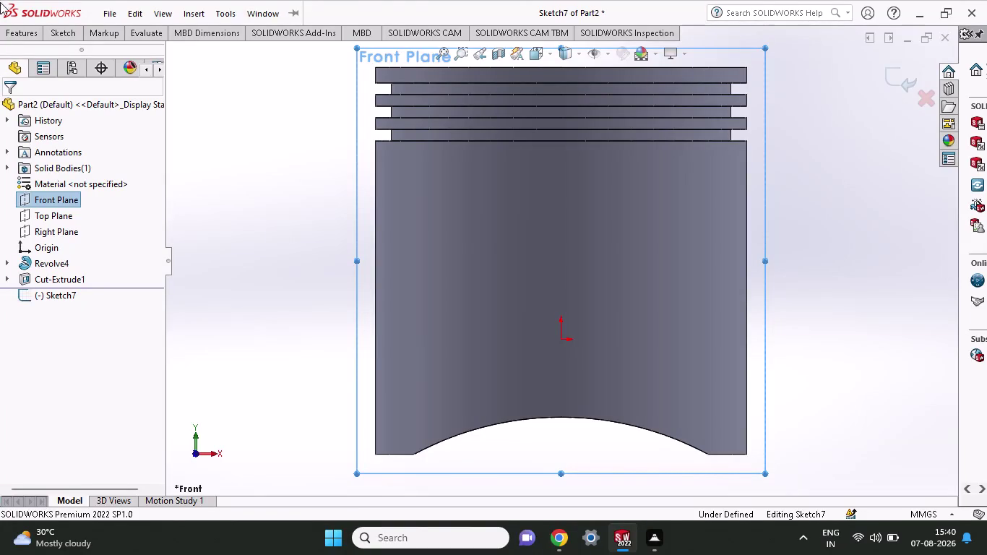
Exit Sketch7 and discard the empty sketch from the Front Plane.
click(51, 234)
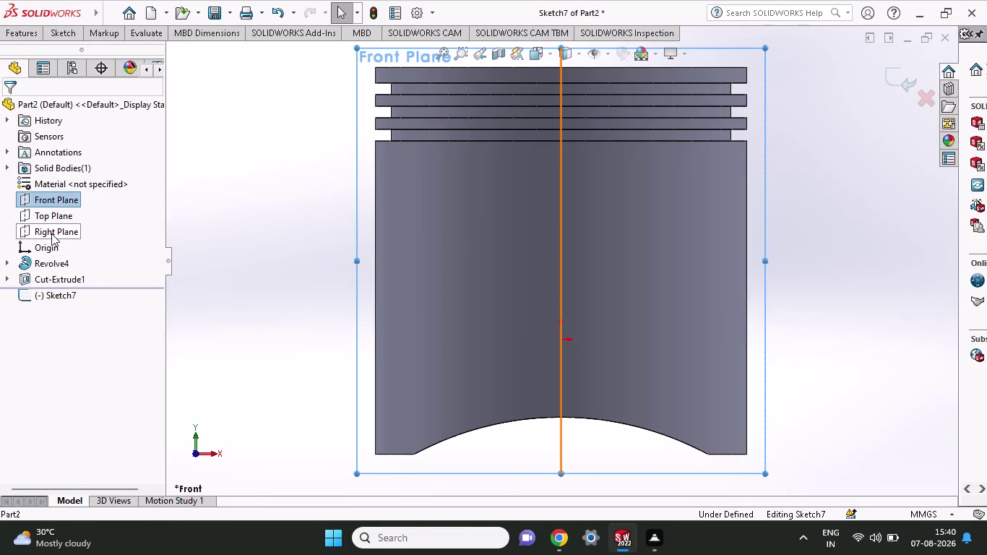
right_click(52, 233)
click(67, 215)
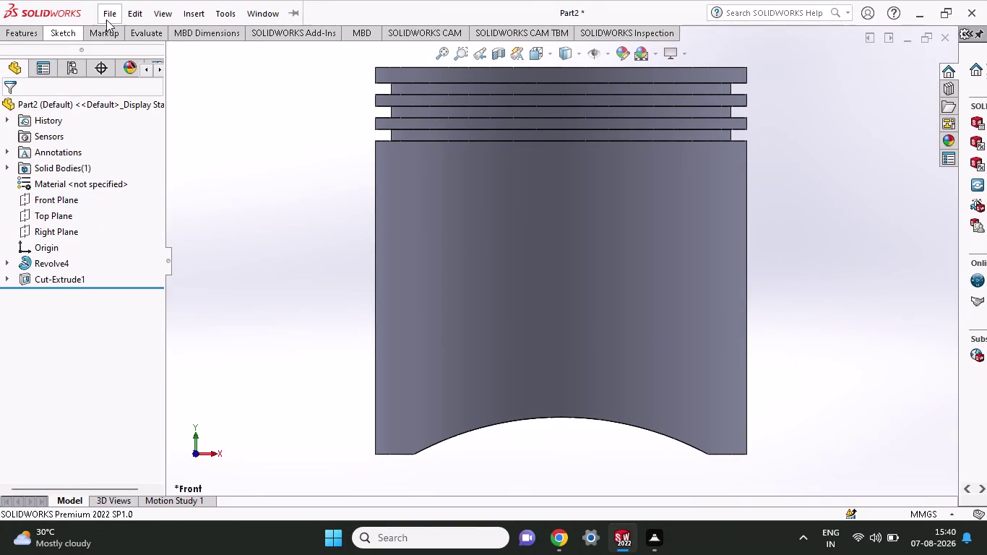
Start a new line sketch and choose the Right Plane as its sketch plane.
click(66, 35)
click(96, 53)
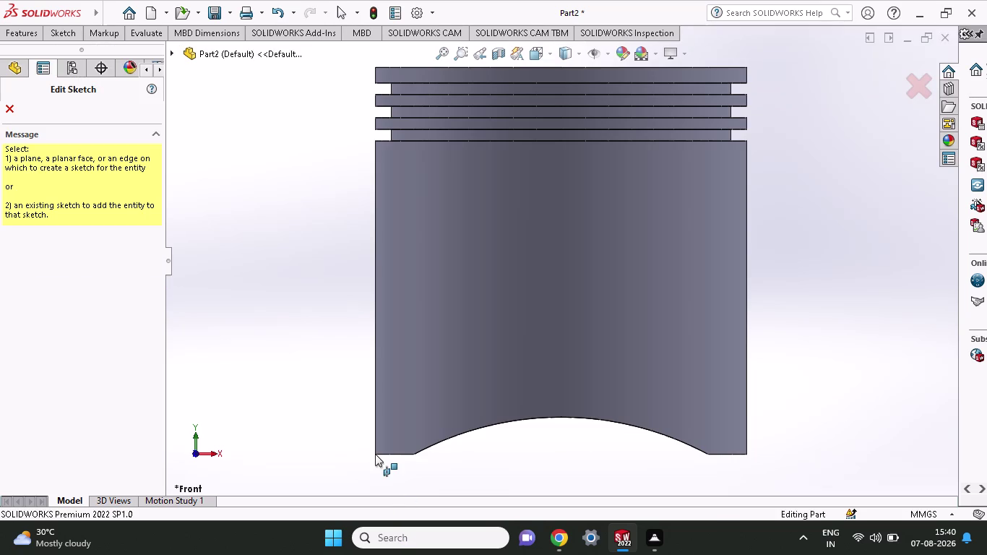
triple_click(442, 233)
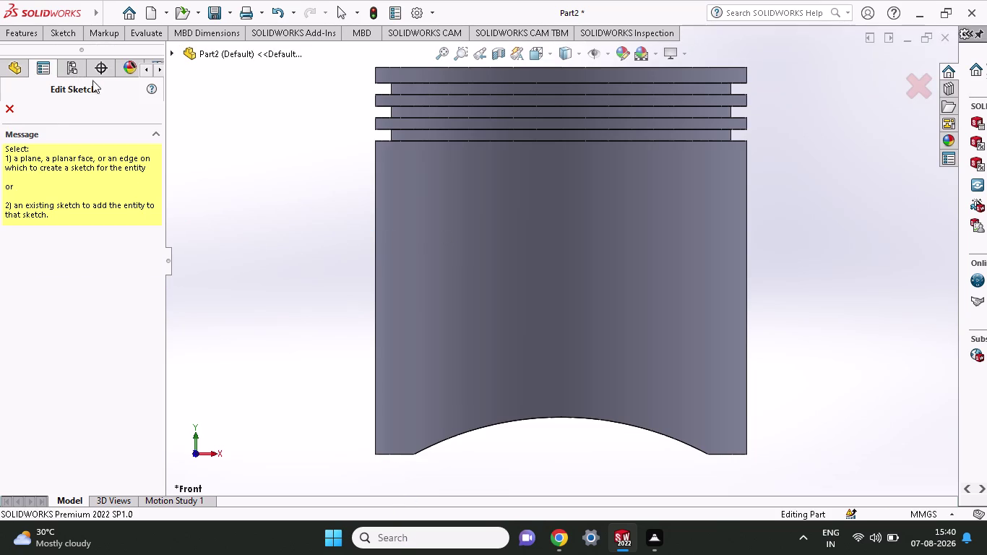
click(7, 111)
click(63, 34)
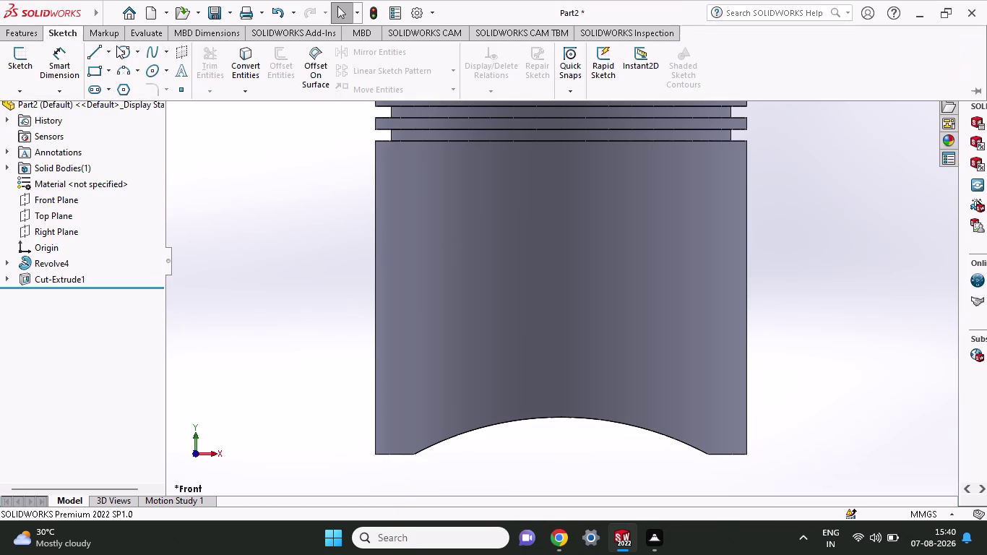
click(93, 52)
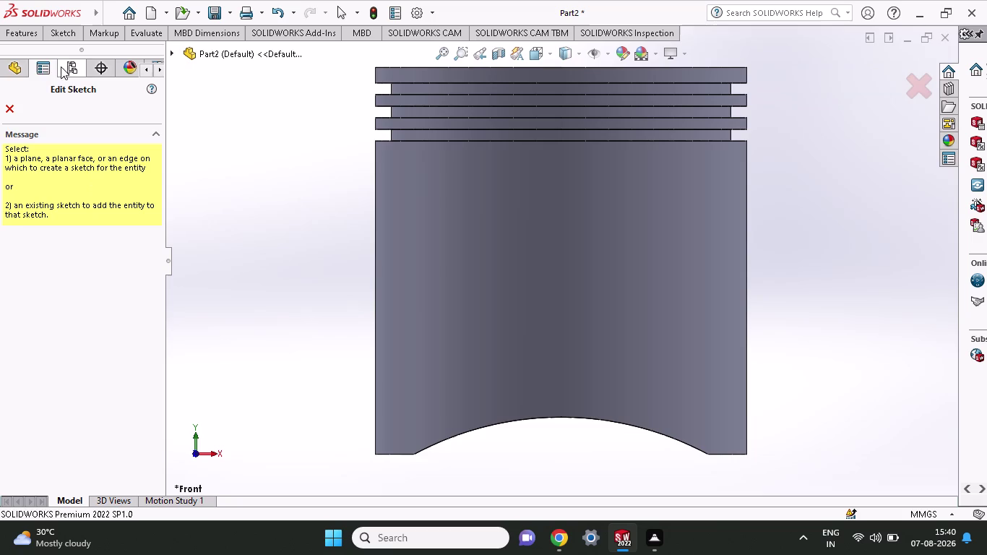
click(18, 69)
click(51, 232)
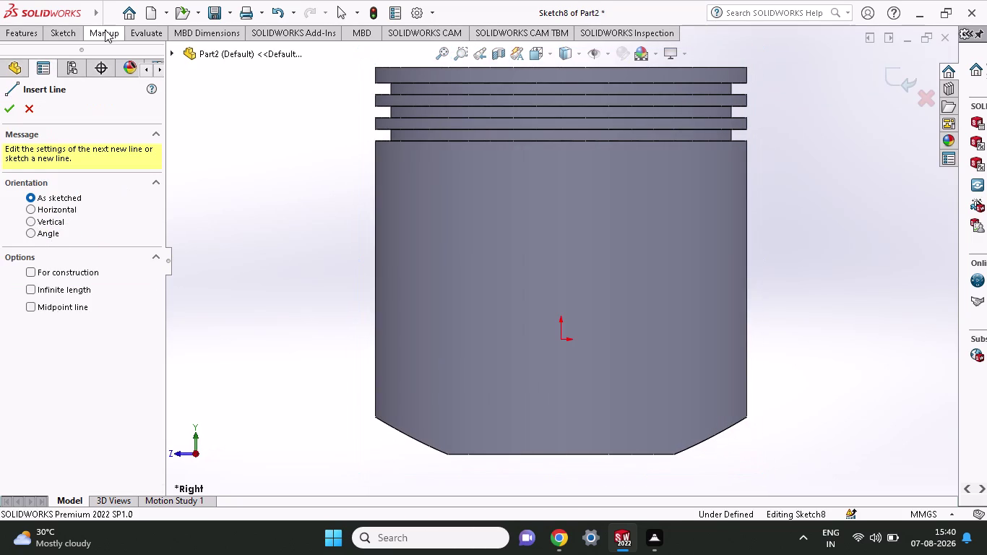
Abandon a stray angled line started at the skirt's left corner.
click(66, 29)
click(98, 55)
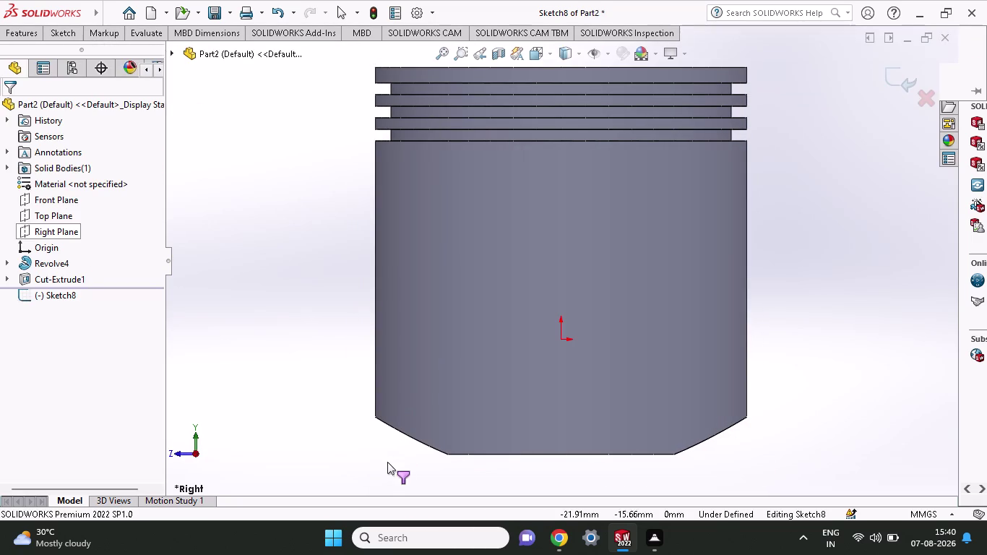
click(375, 416)
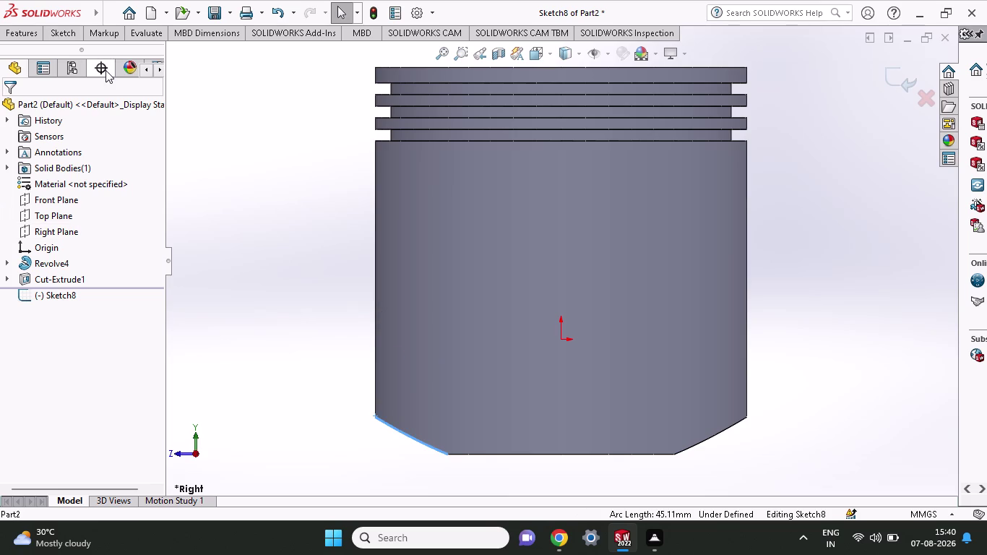
click(57, 40)
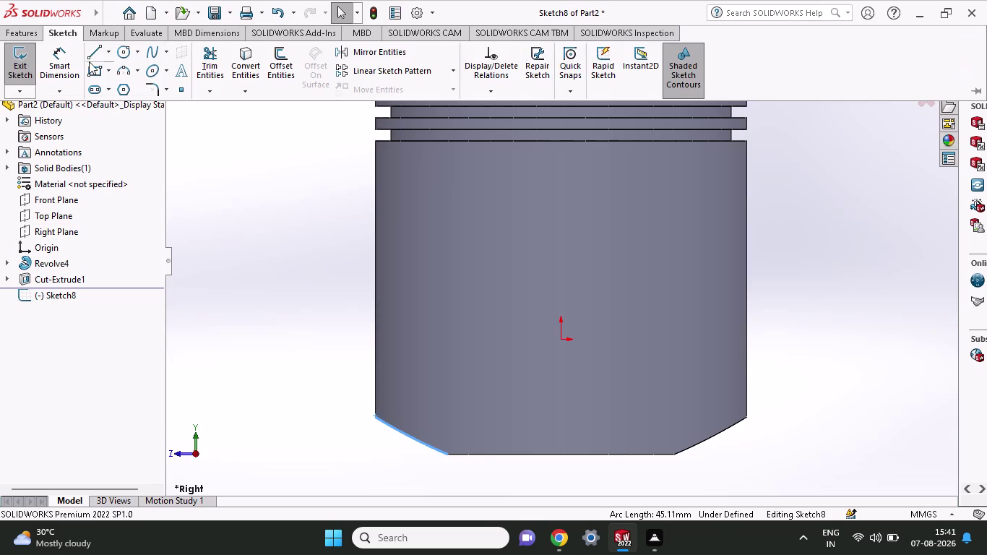
click(91, 55)
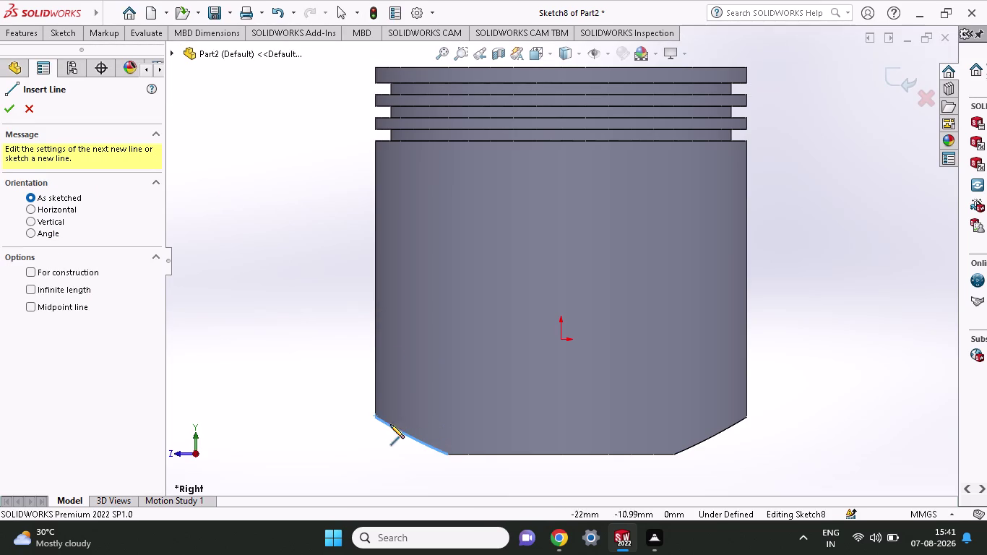
click(374, 415)
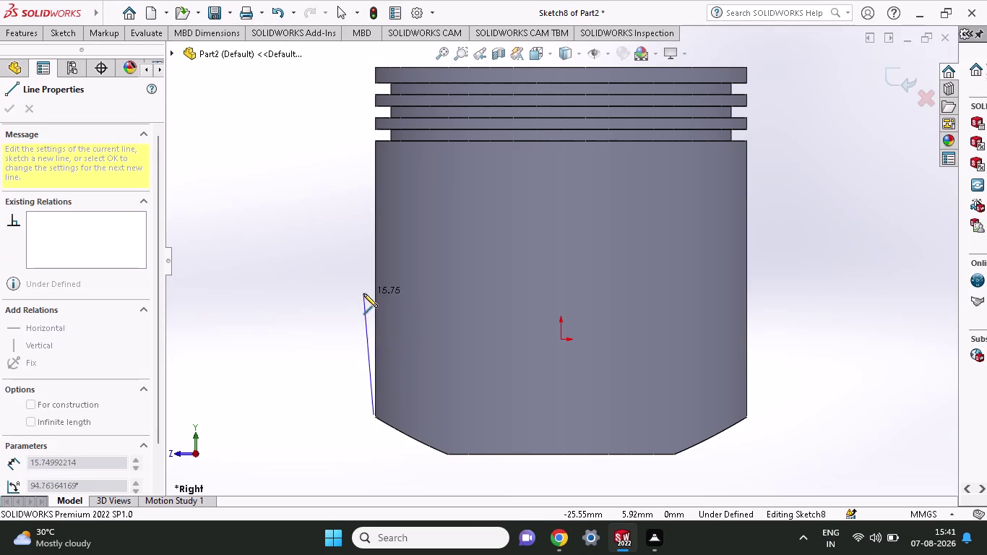
key(Escape)
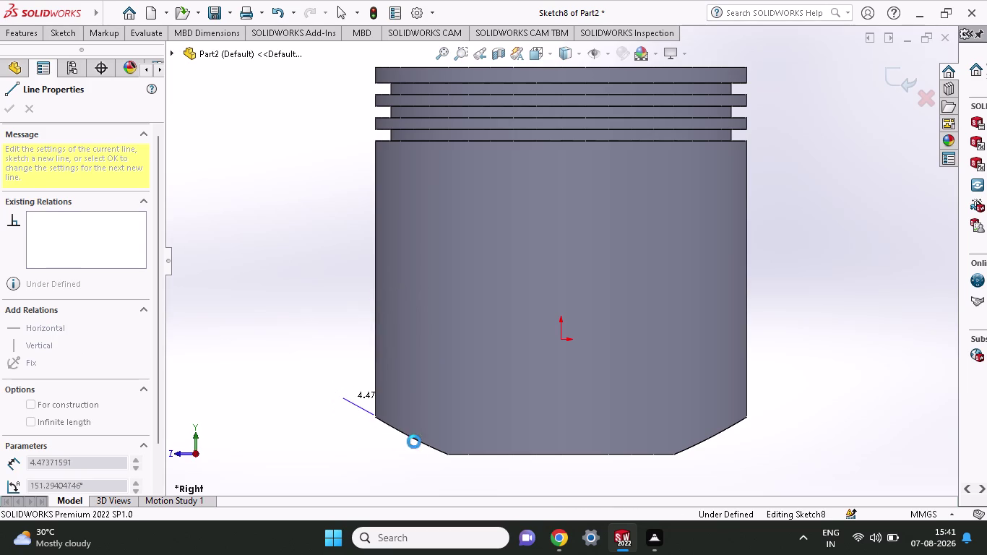
click(67, 34)
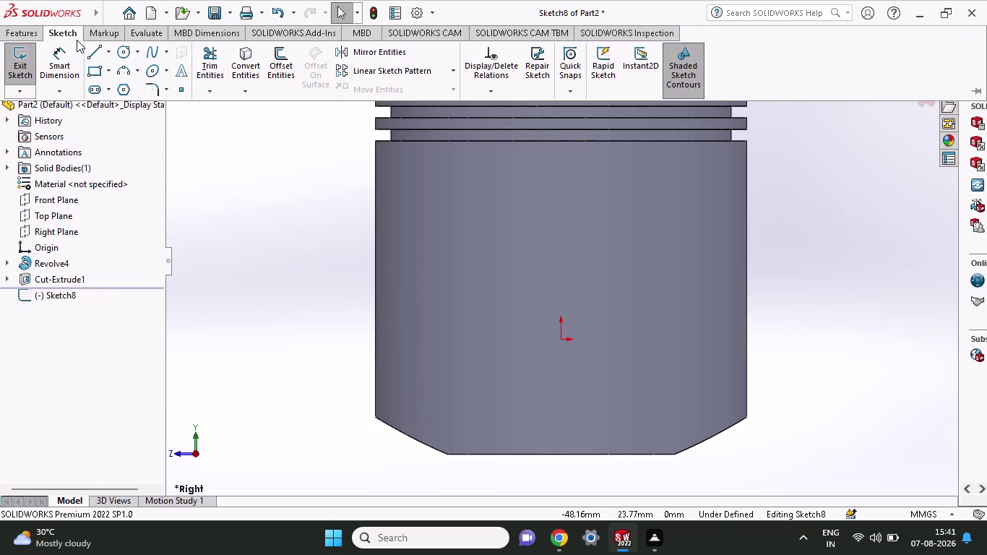
Draw a vertical line up from the lower chamfer corner, then a horizontal line to the left edge.
click(95, 53)
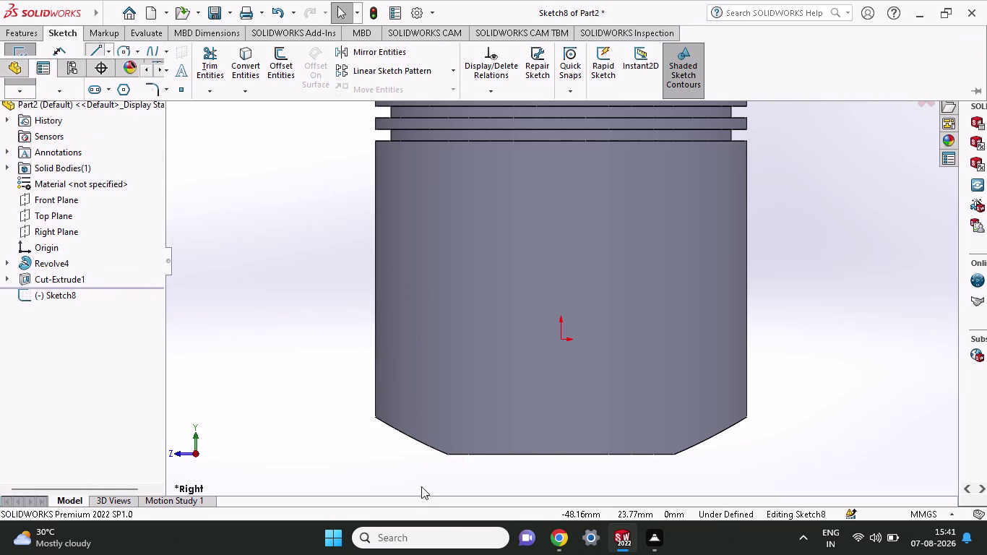
click(445, 454)
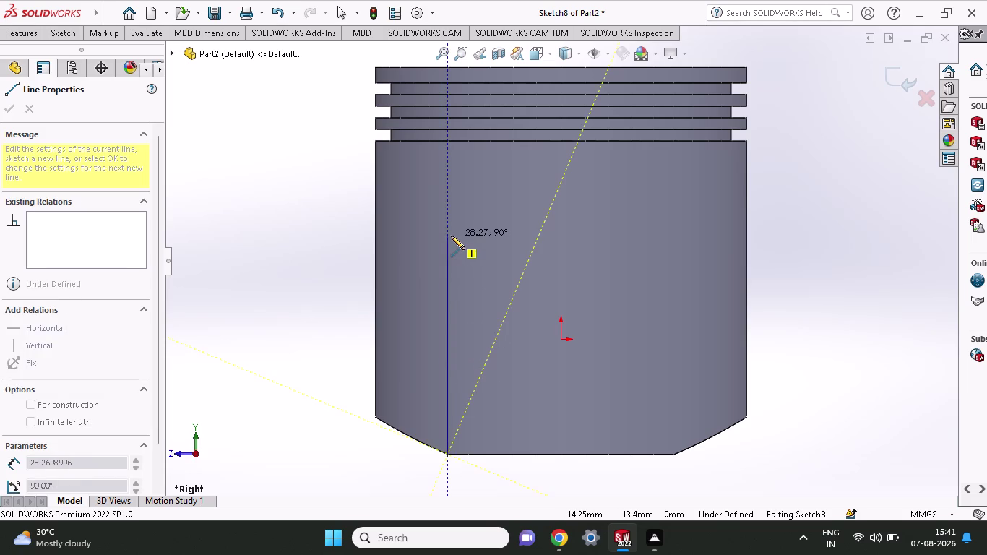
click(451, 236)
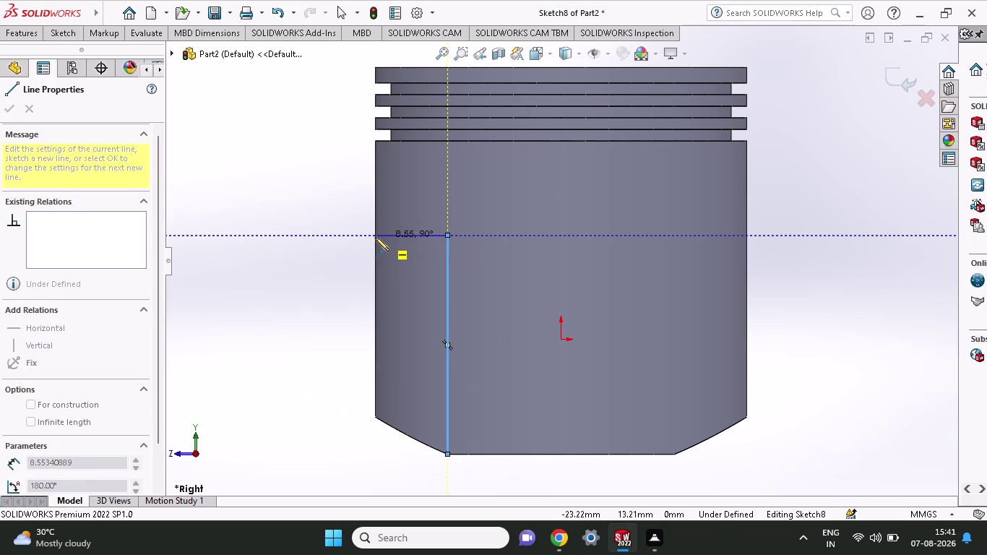
click(375, 237)
key(Escape)
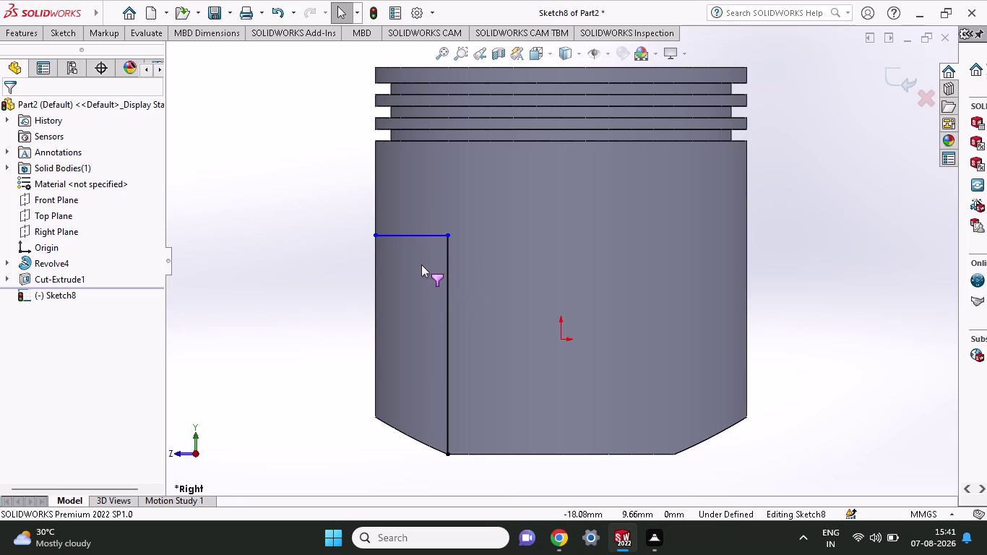
click(60, 32)
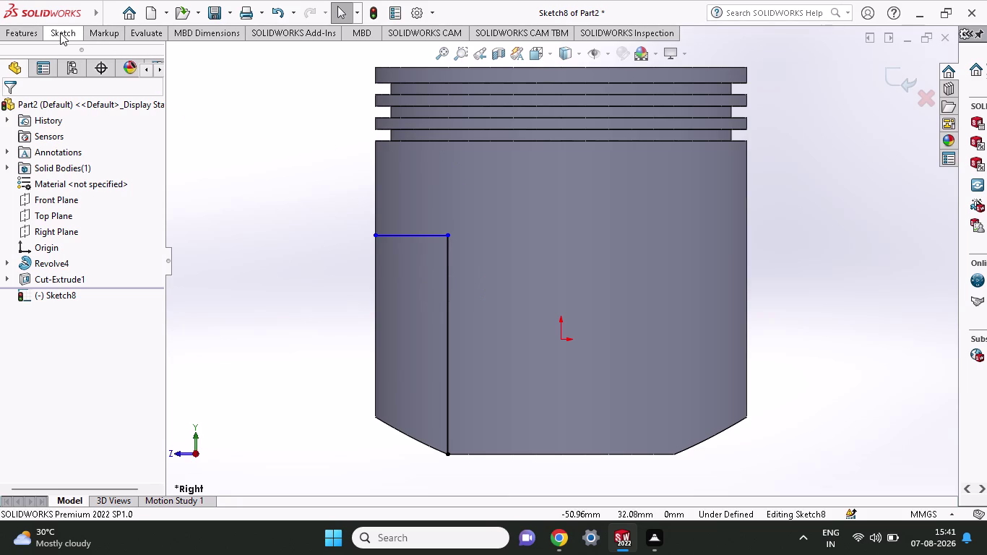
click(52, 63)
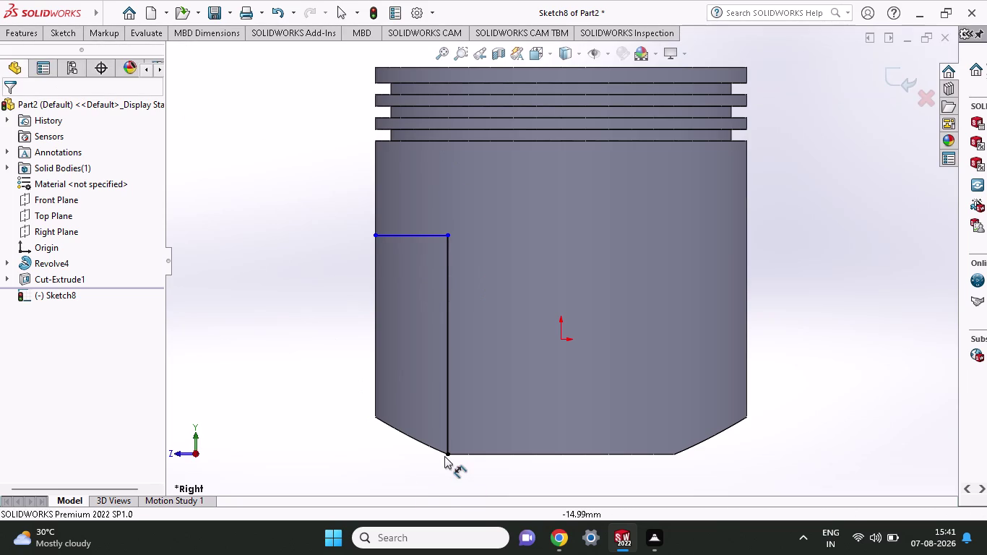
click(447, 456)
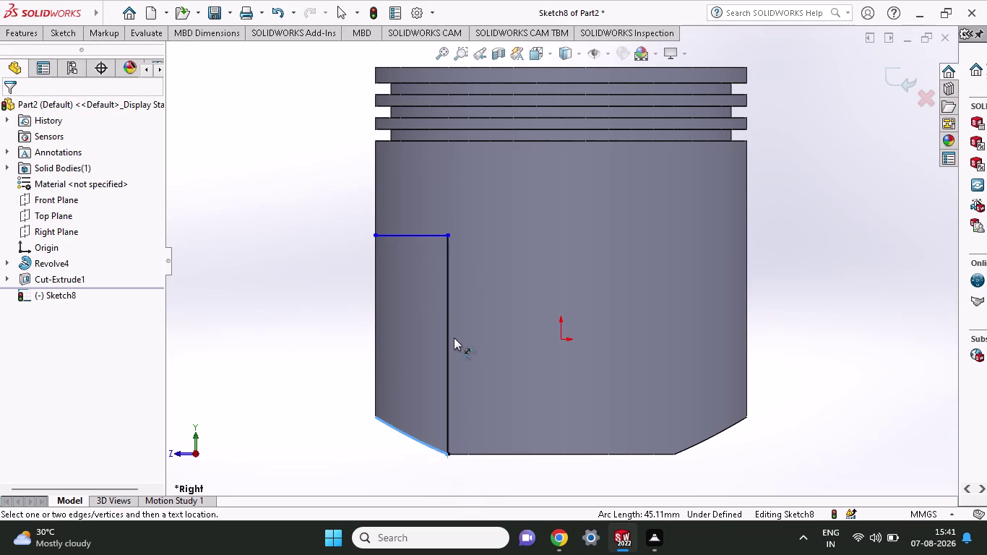
click(446, 235)
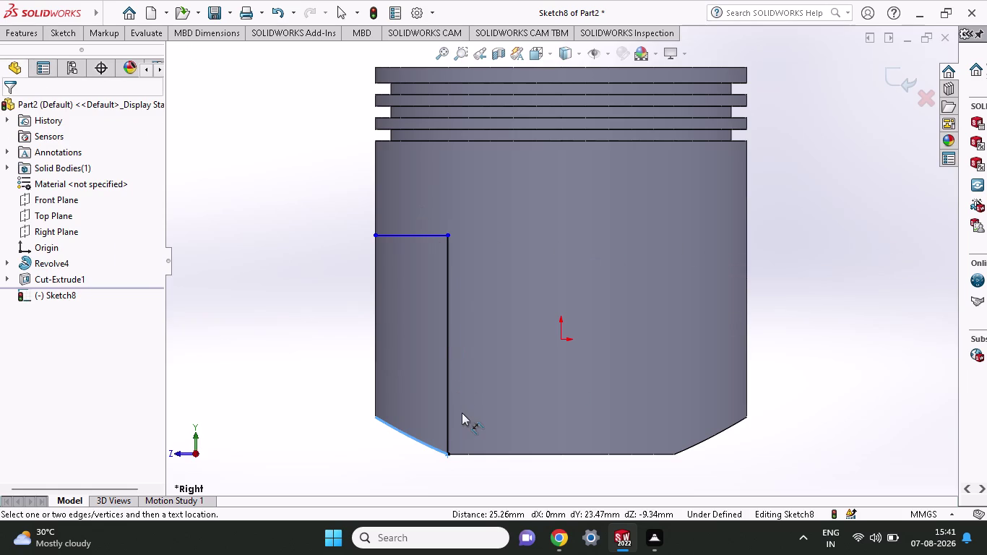
click(448, 453)
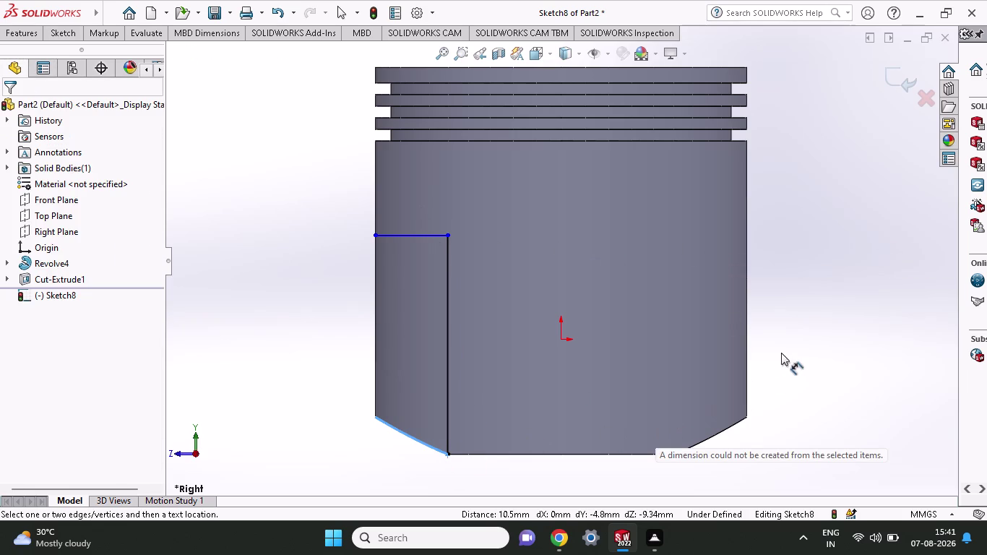
key(Escape)
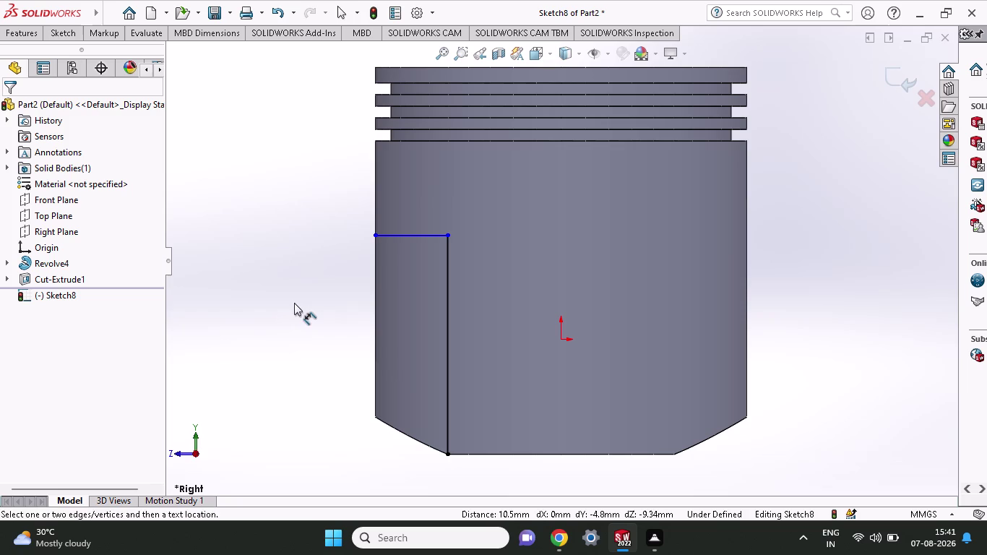
key(Escape)
key(Escape)
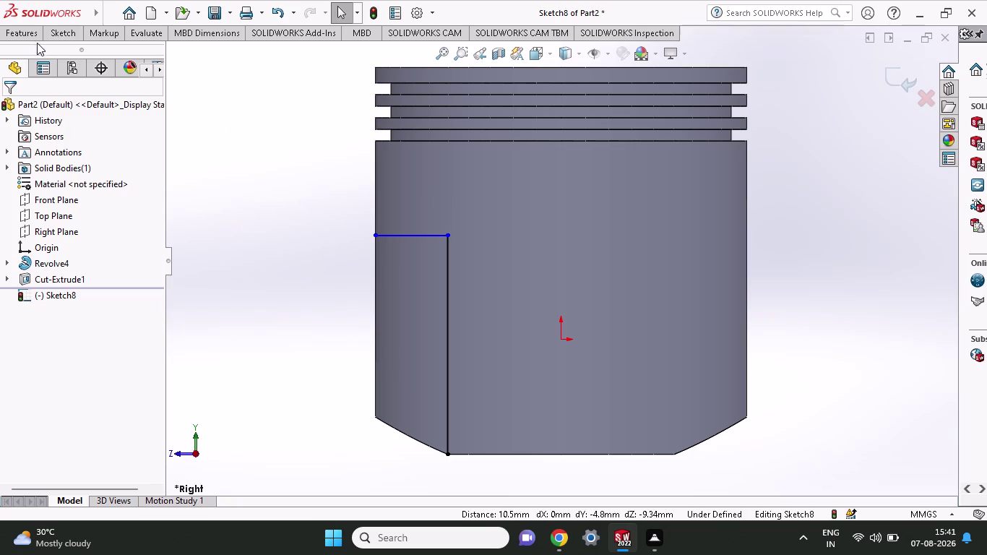
click(27, 39)
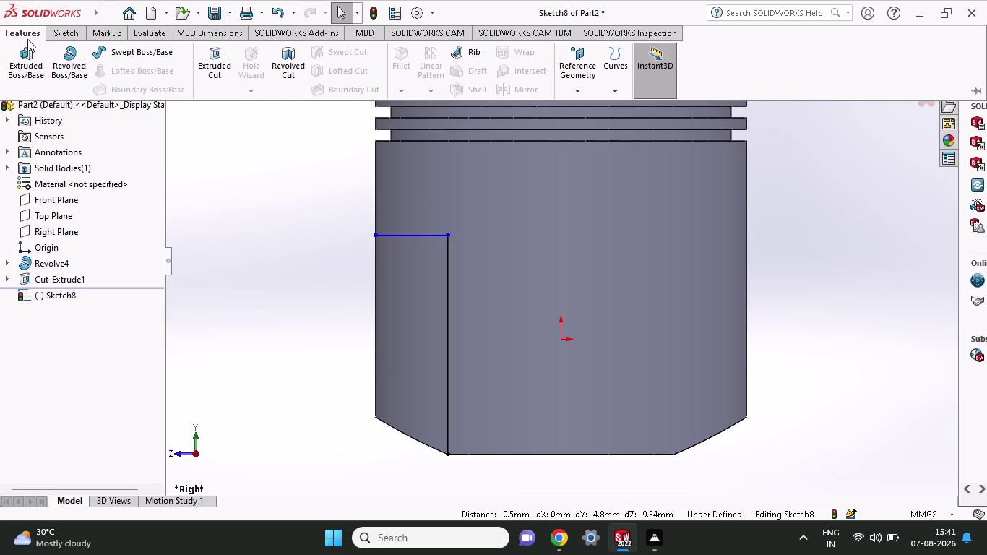
click(60, 33)
click(61, 55)
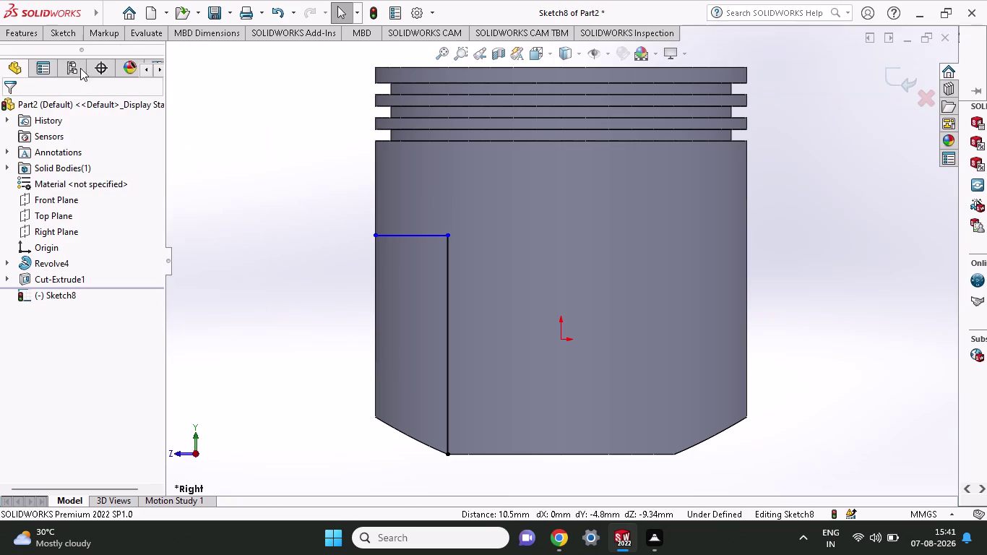
click(448, 234)
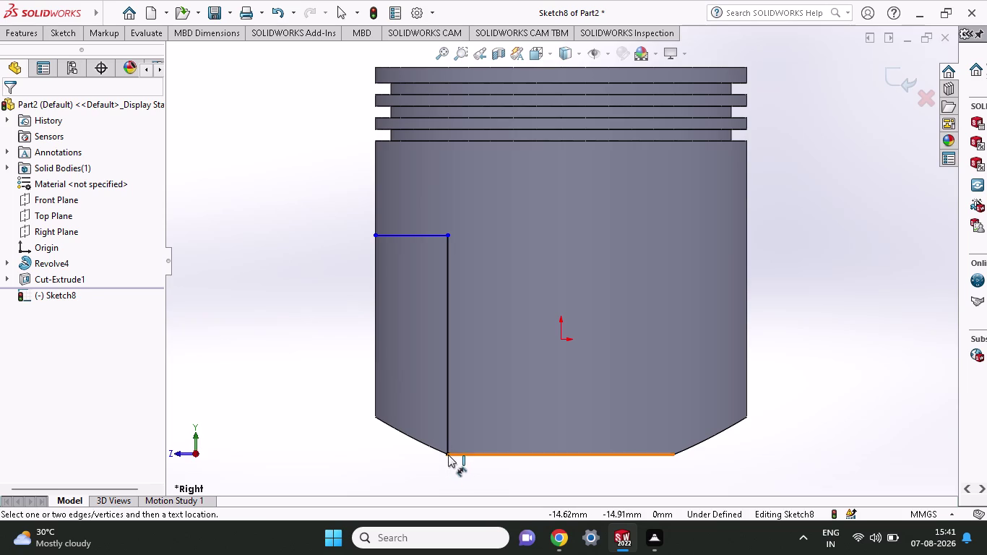
click(448, 454)
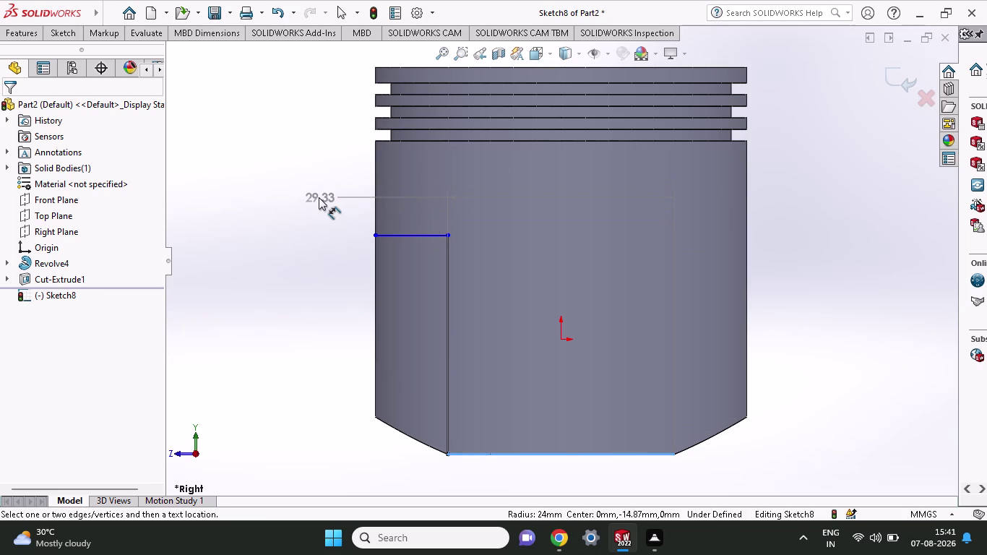
key(Escape)
key(Escape)
key(Escape)
key(Escape)
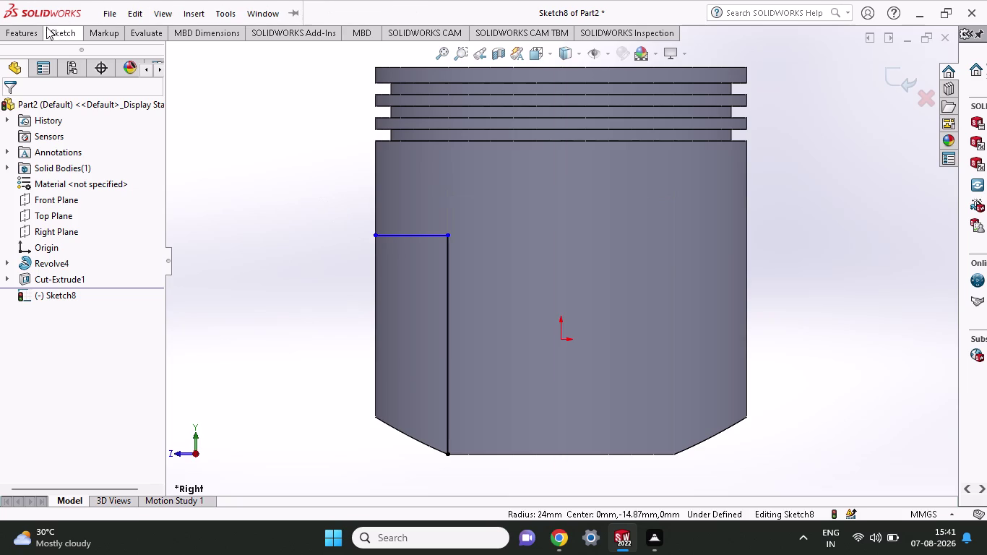
click(52, 33)
click(62, 55)
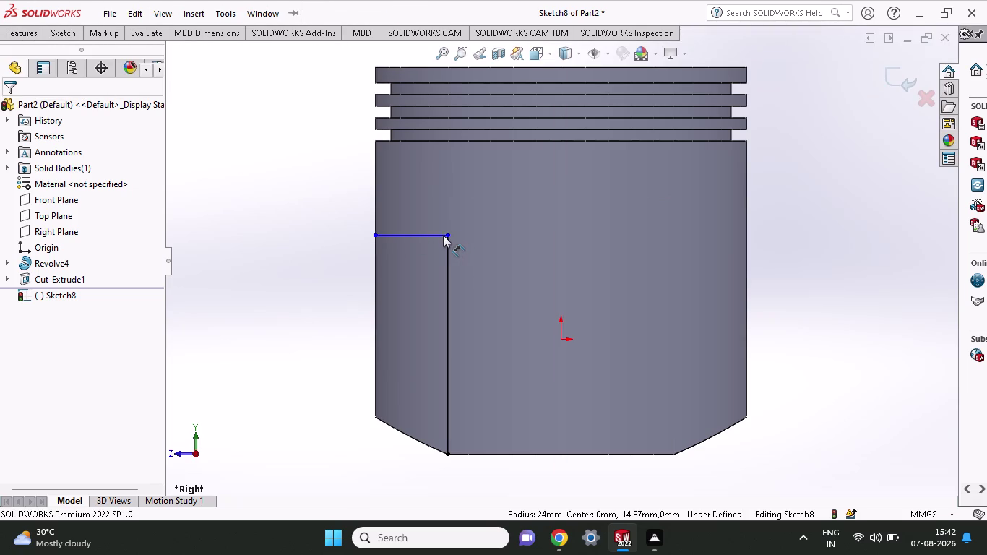
click(447, 235)
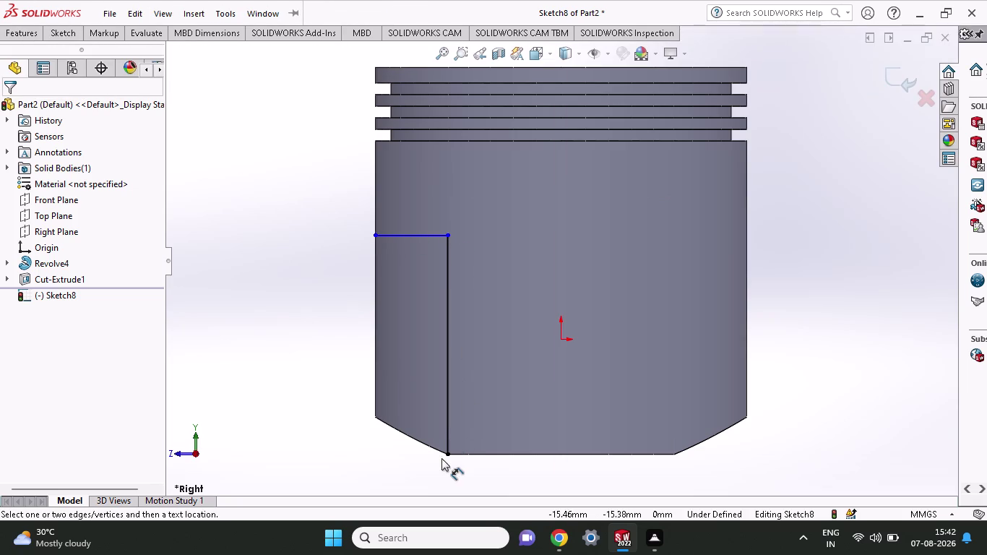
click(449, 453)
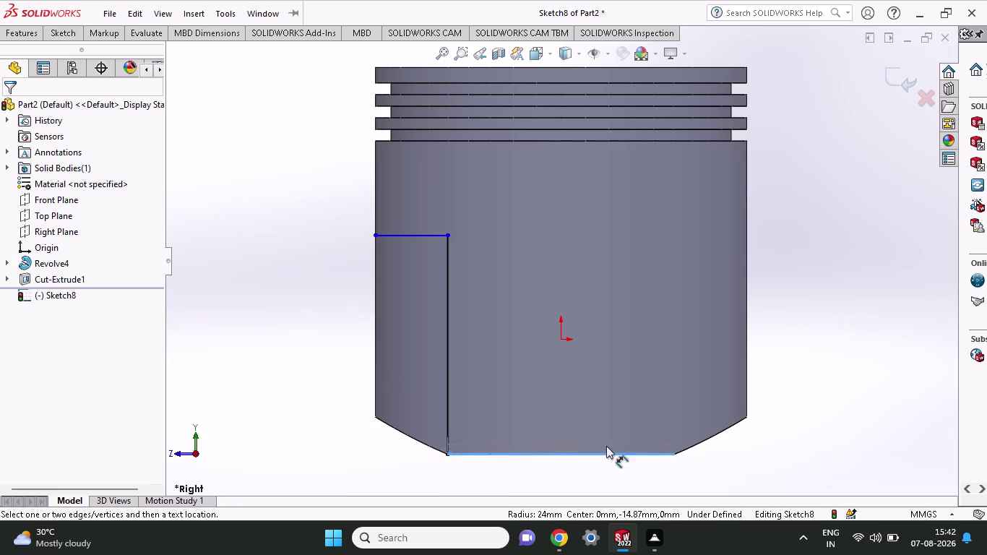
key(Escape)
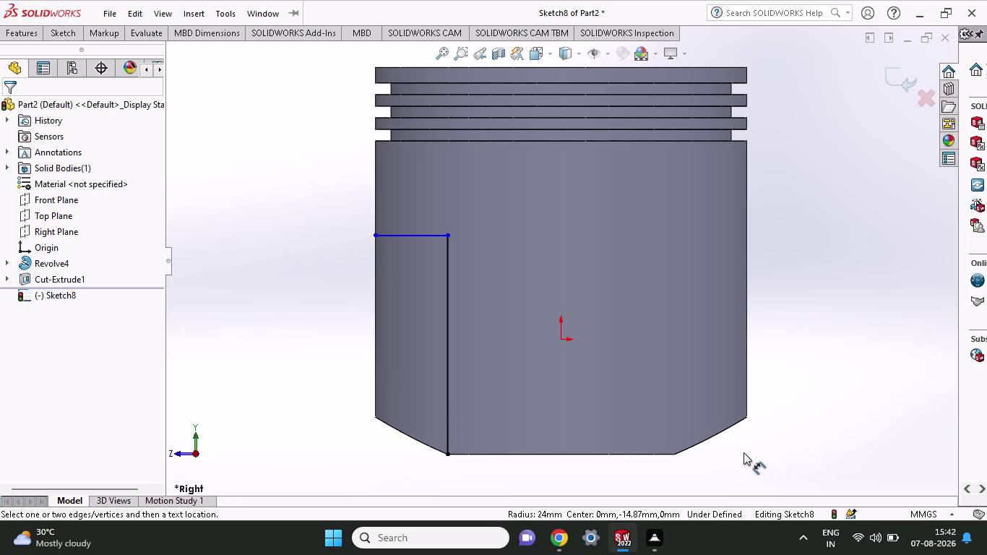
key(Escape)
key(Escape)
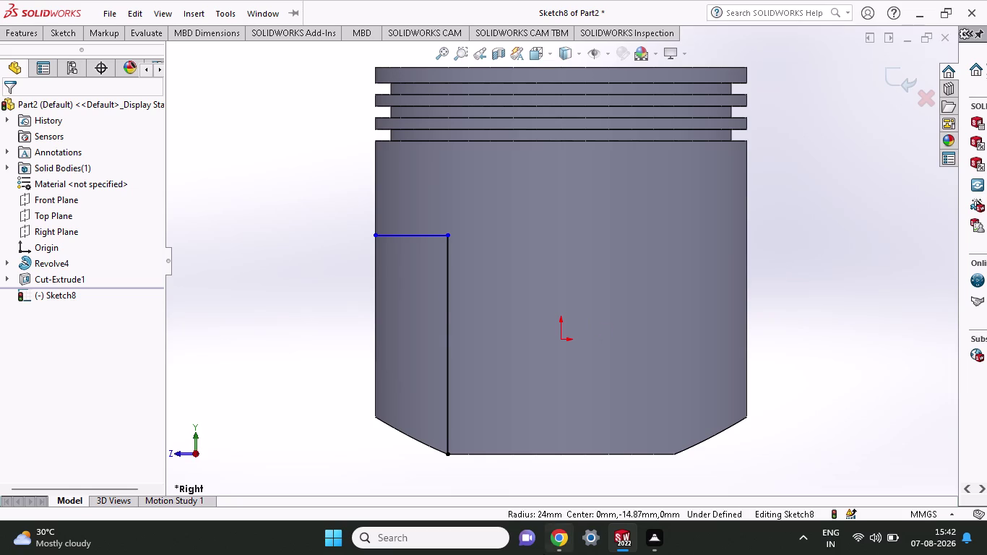
click(75, 30)
click(76, 61)
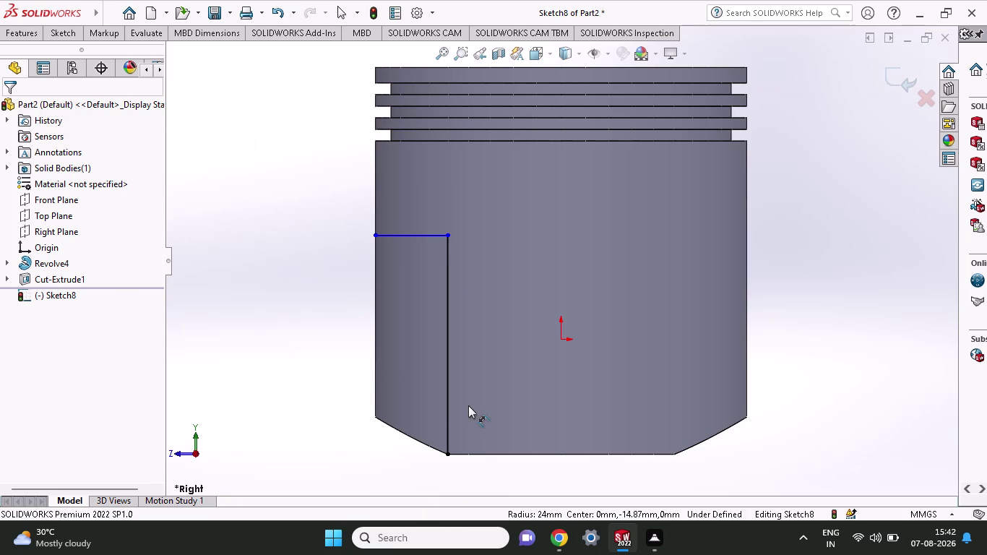
click(445, 232)
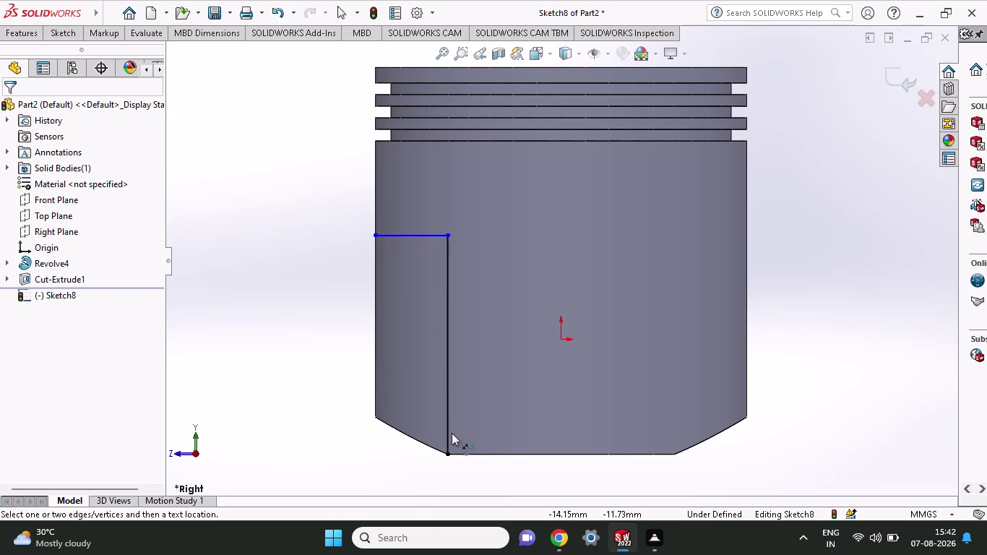
click(447, 452)
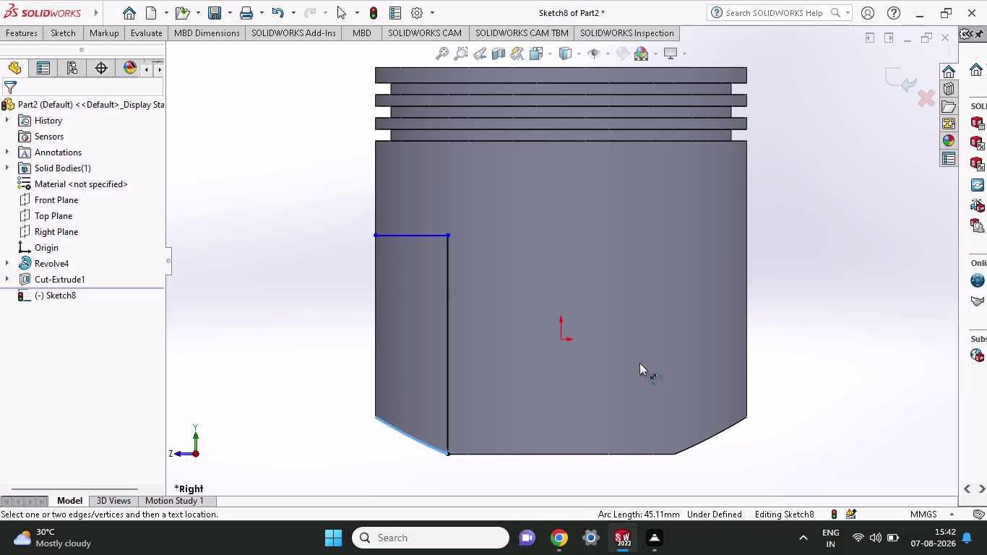
click(447, 235)
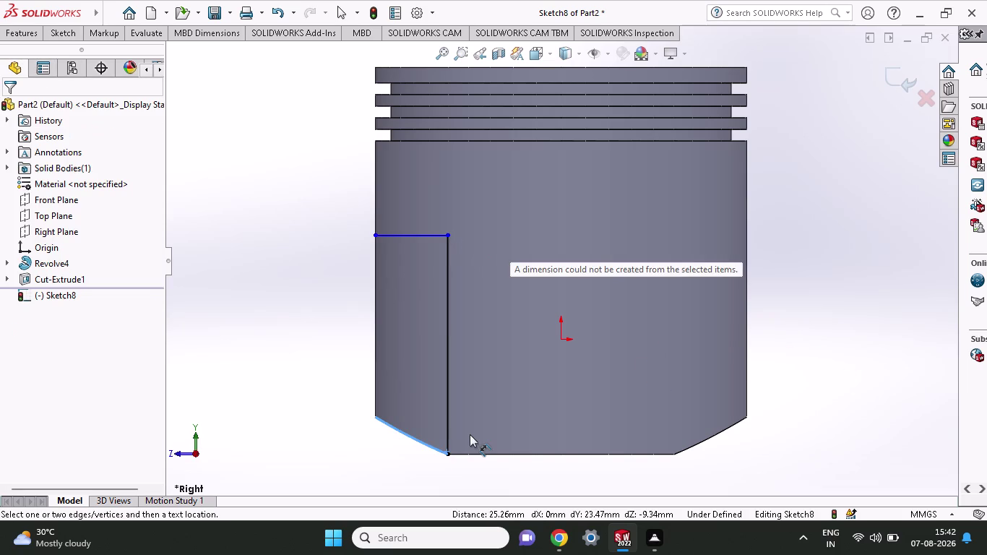
click(447, 454)
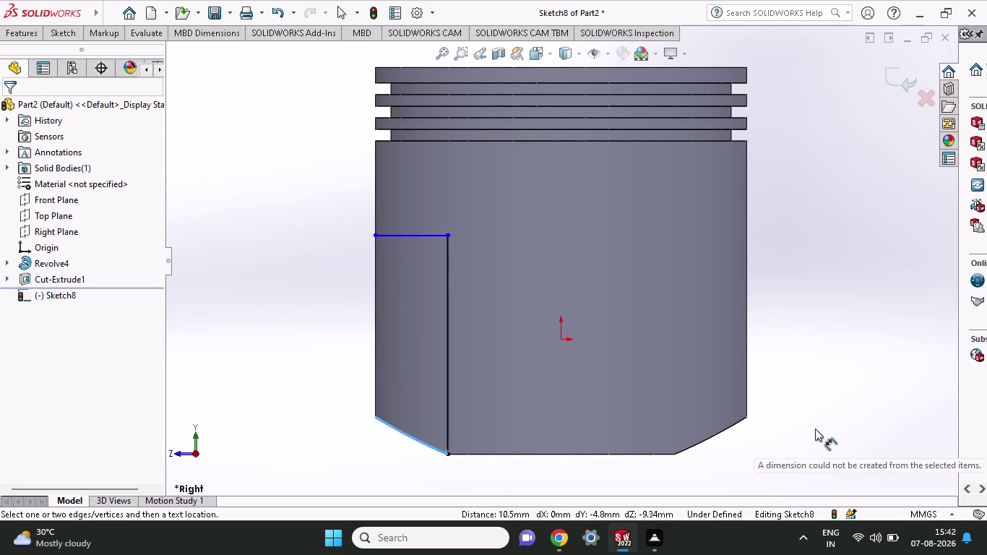
key(Escape)
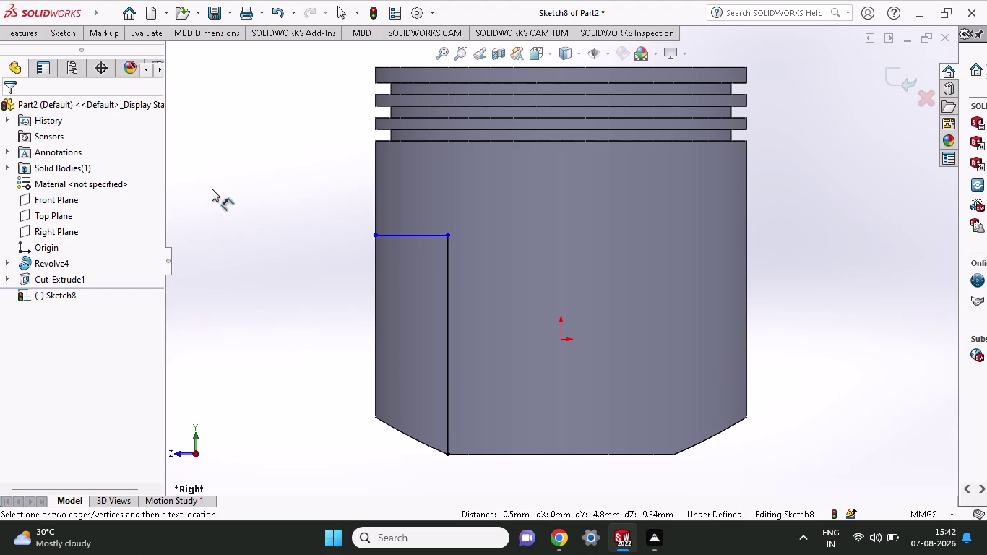
Cancel active commands and click and drag on Sketch8's lines over the piston.
key(Escape)
right_click(250, 167)
key(Escape)
key(Escape)
key(Escape)
key(Escape)
key(Escape)
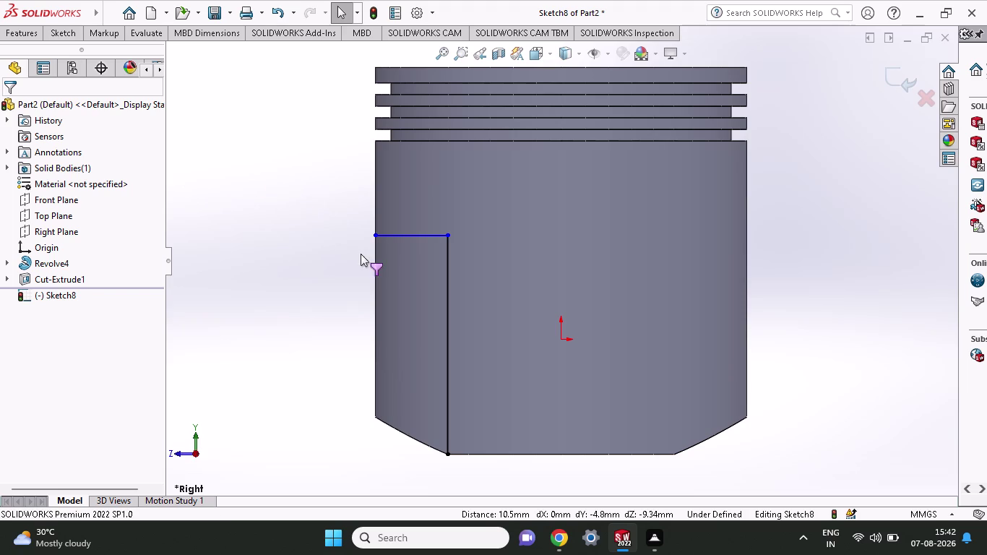
key(Escape)
key(Escape)
click(62, 38)
click(71, 61)
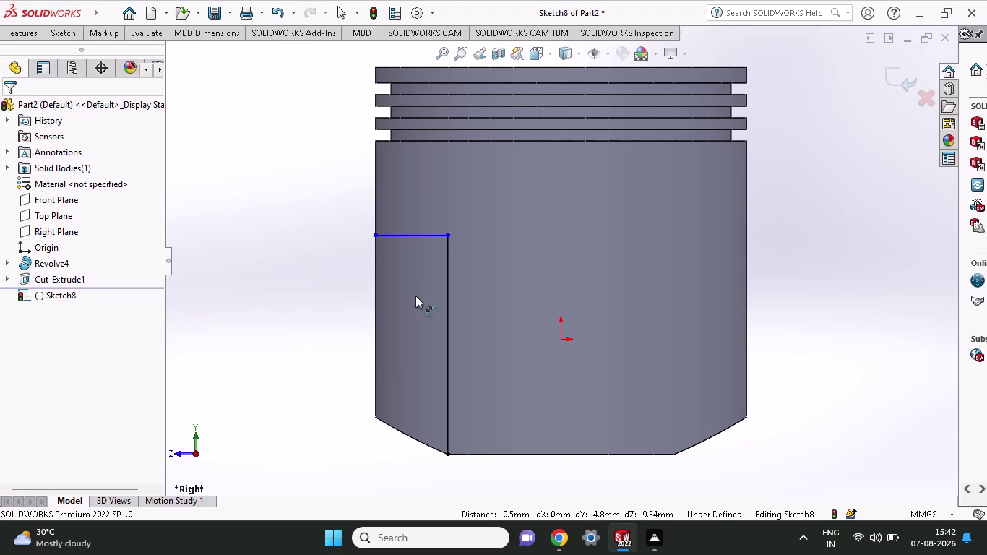
click(447, 298)
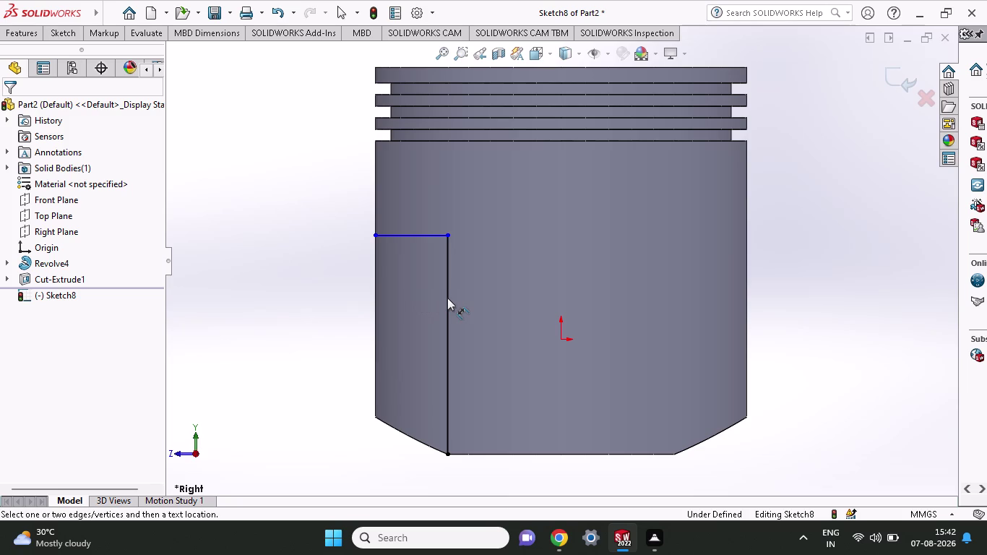
click(447, 298)
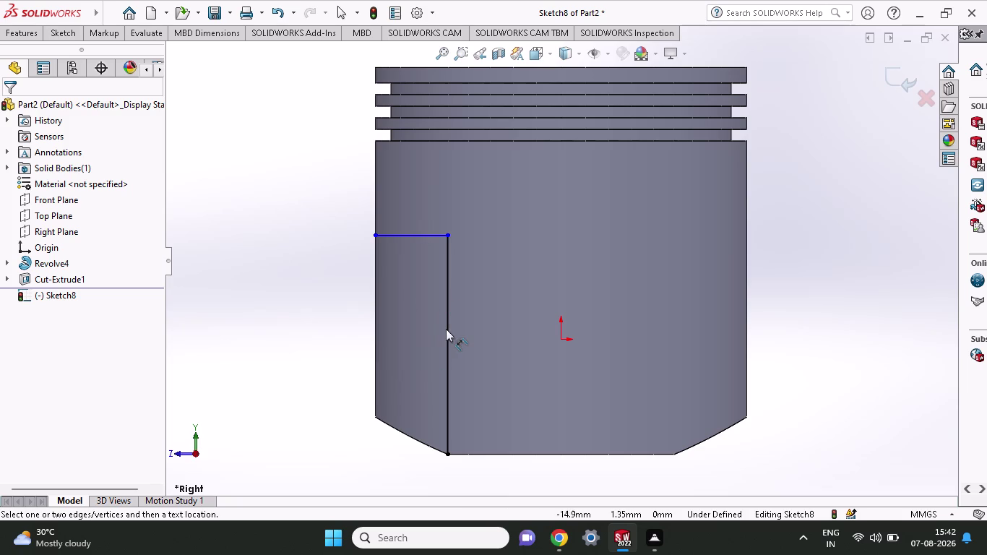
click(446, 329)
drag(448, 327, 712, 314)
key(Escape)
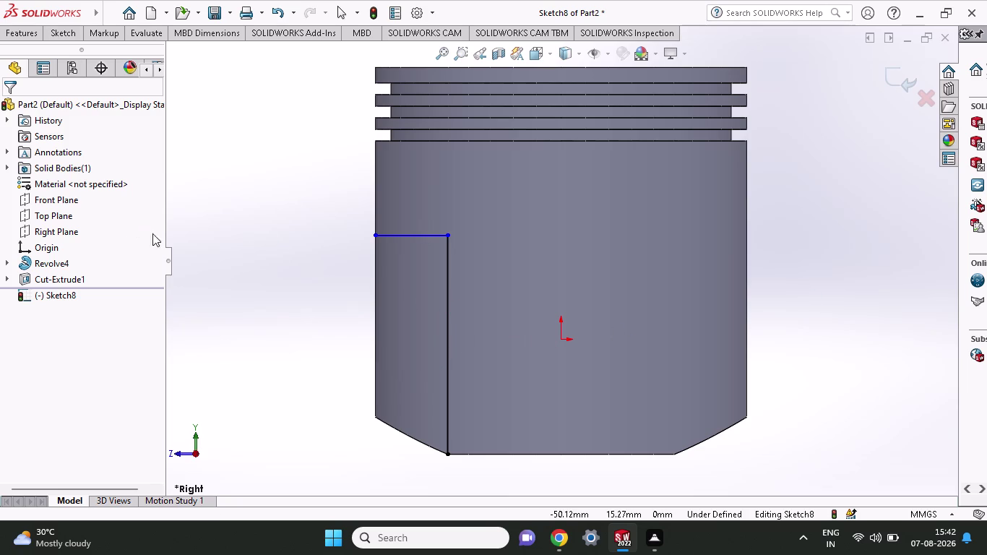
Leave Sketch8 through its shortcut menu and undo its two lines.
right_click(195, 224)
click(225, 232)
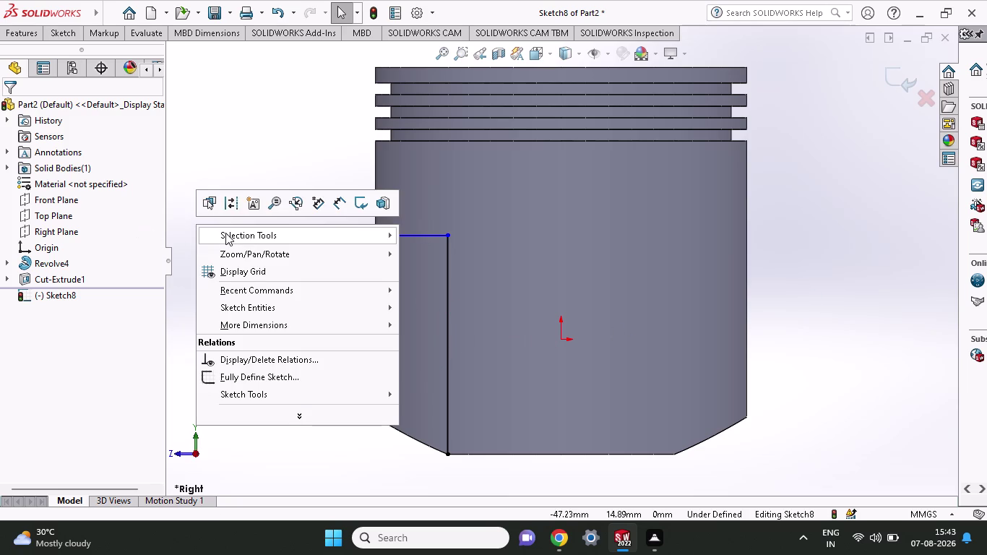
double_click(226, 233)
key(Escape)
key(Escape)
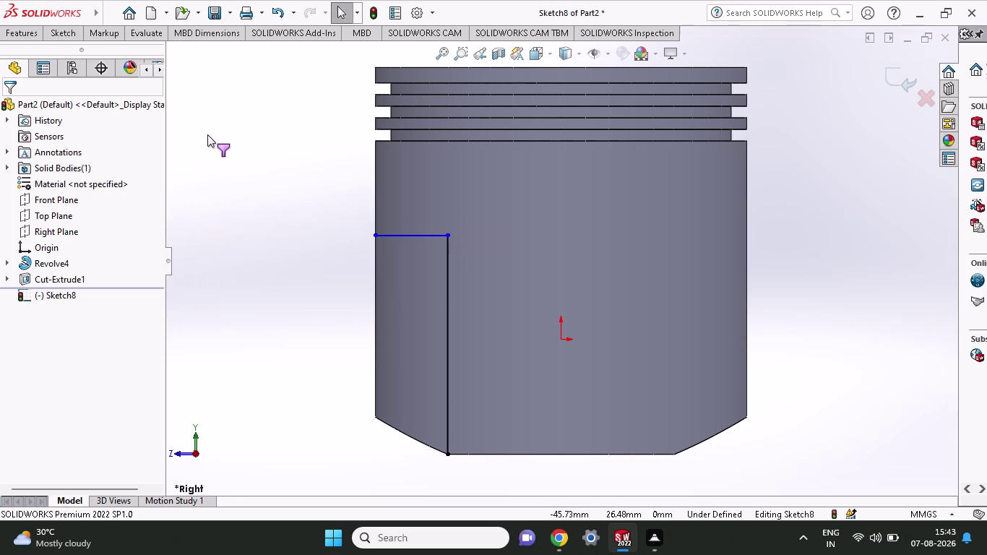
key(ctrl+z)
key(ctrl+z)
key(ctrl+z)
key(ctrl+z)
key(ctrl+z)
key(ctrl+z)
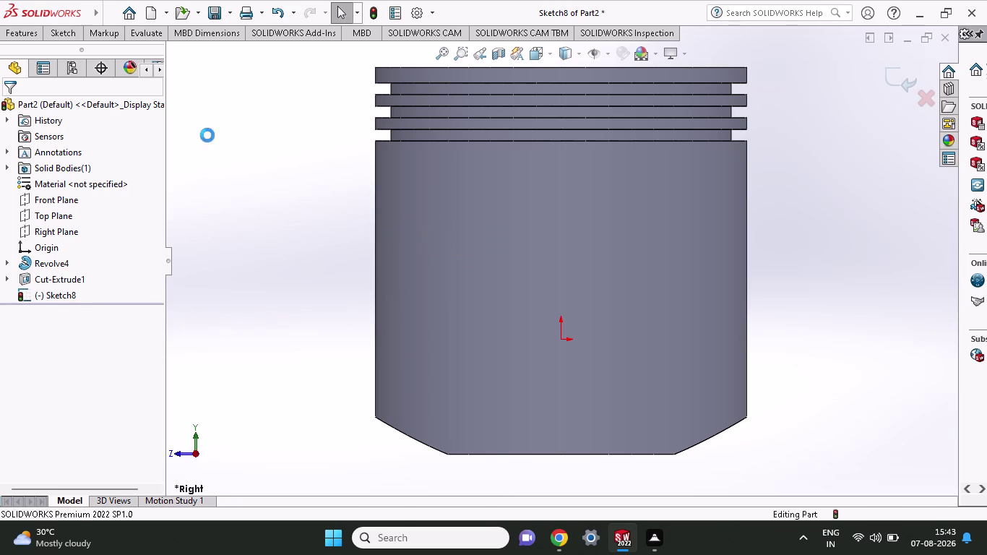